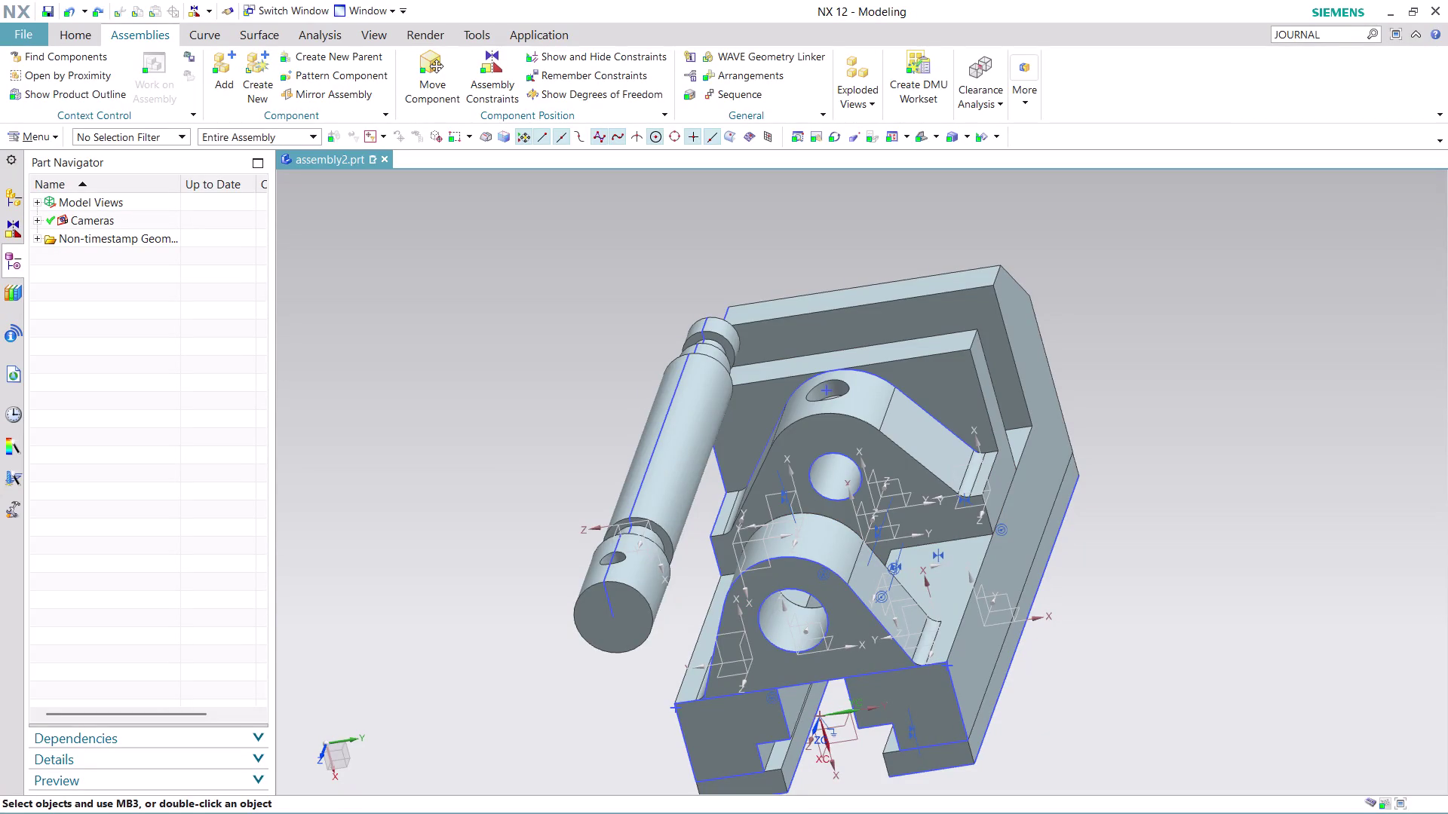
Create a new blank Model part, model8, and bring up the Open dialog.
click(24, 28)
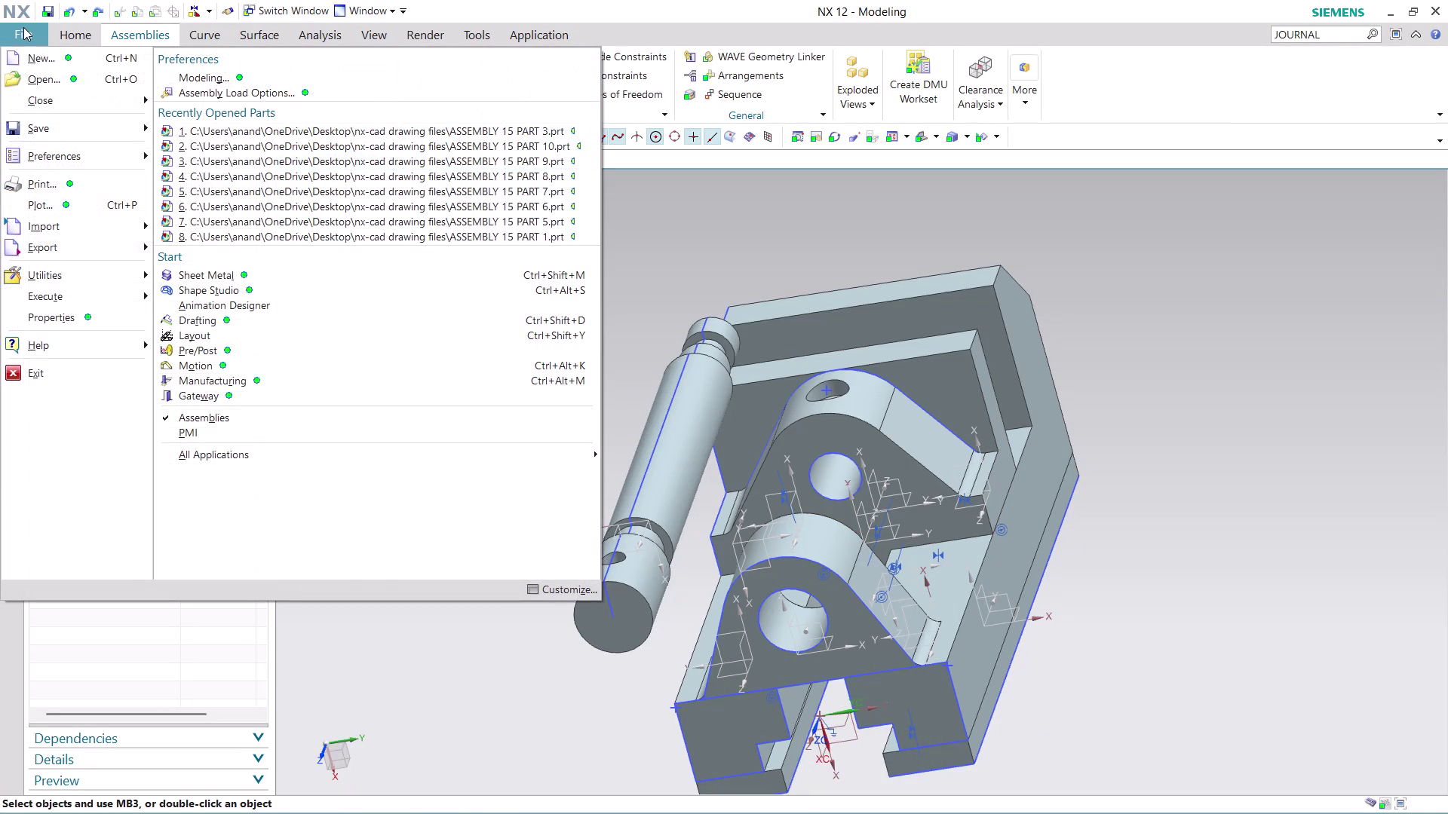
click(53, 63)
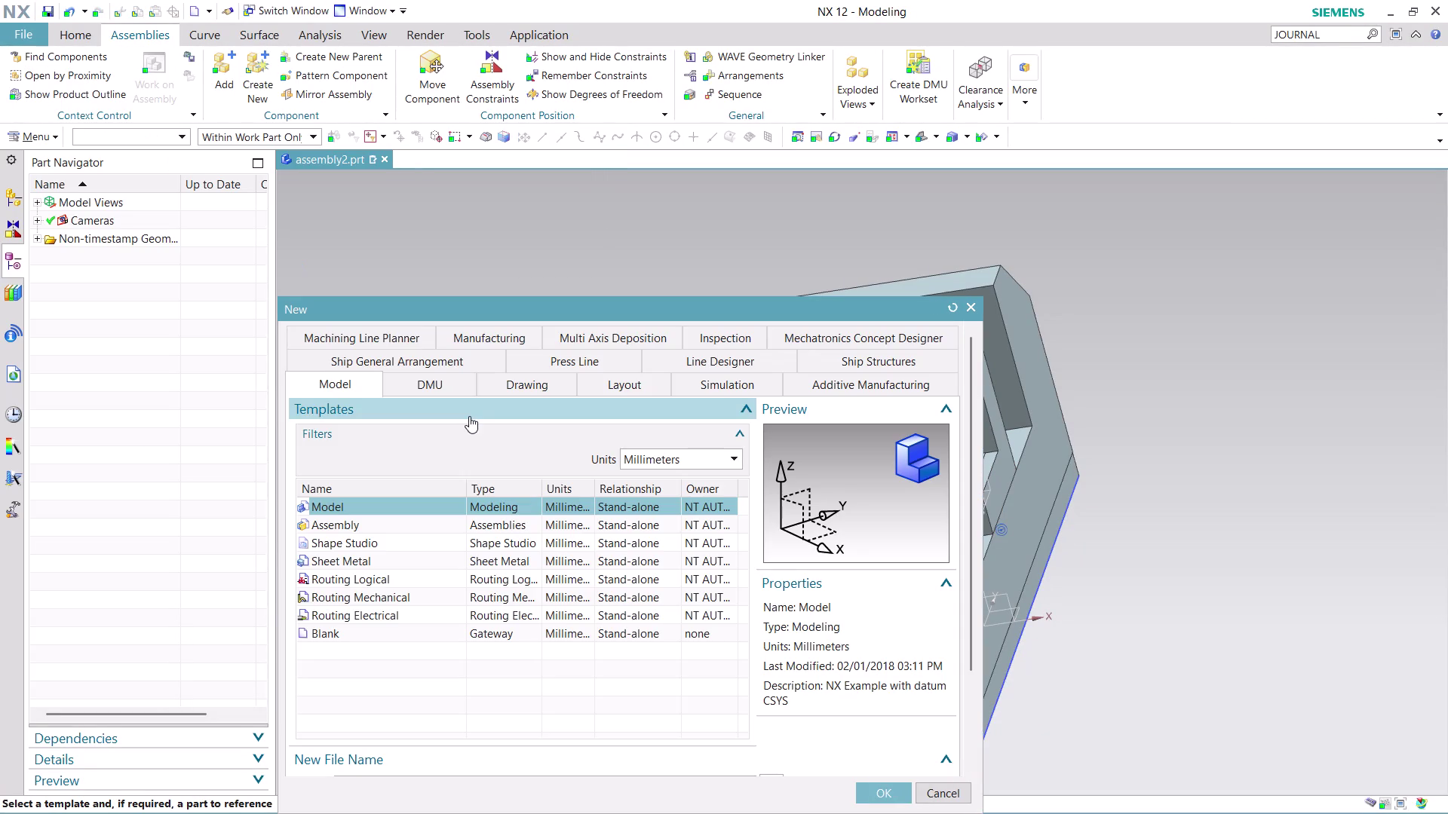
click(888, 791)
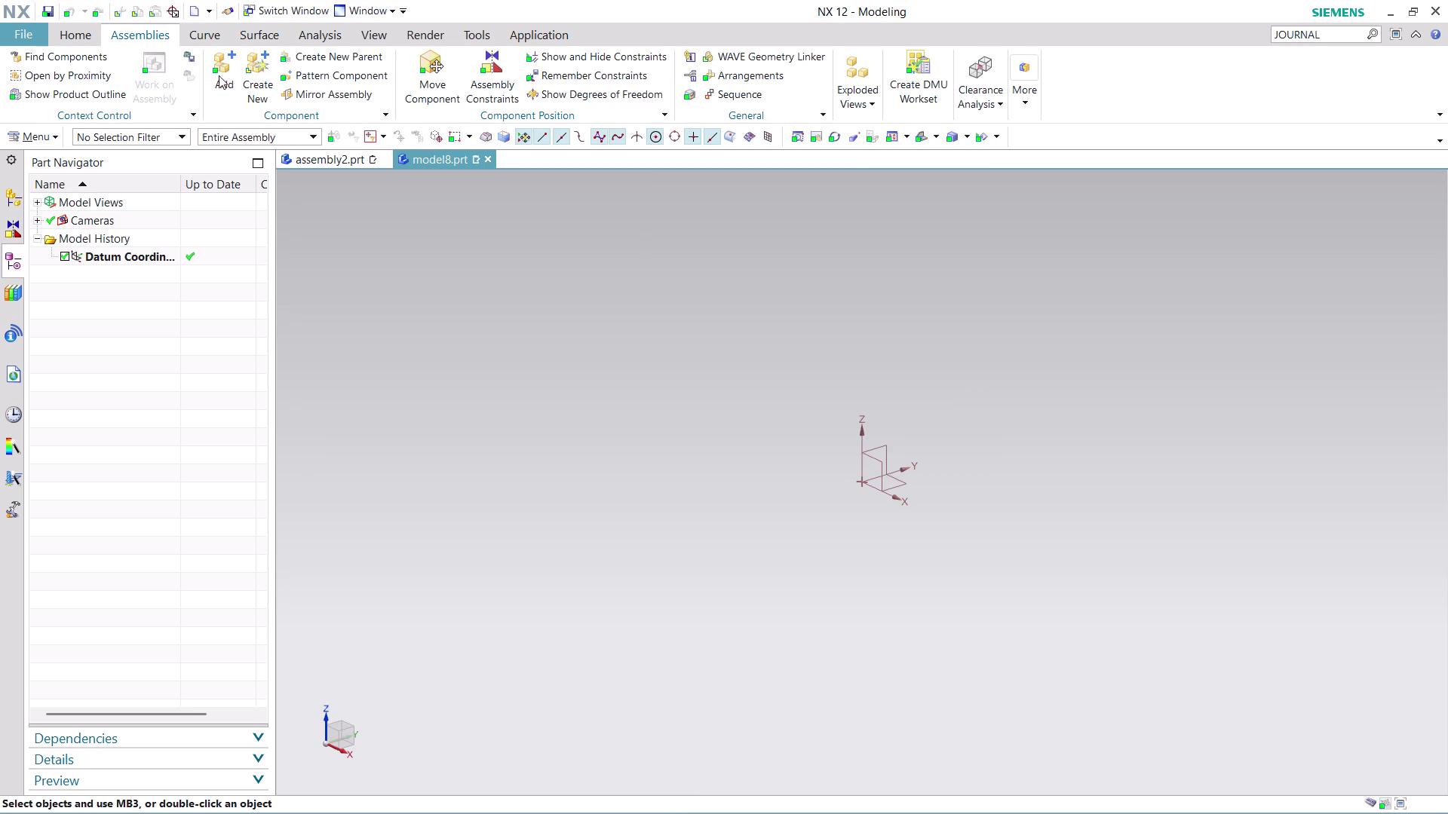
click(23, 39)
click(85, 80)
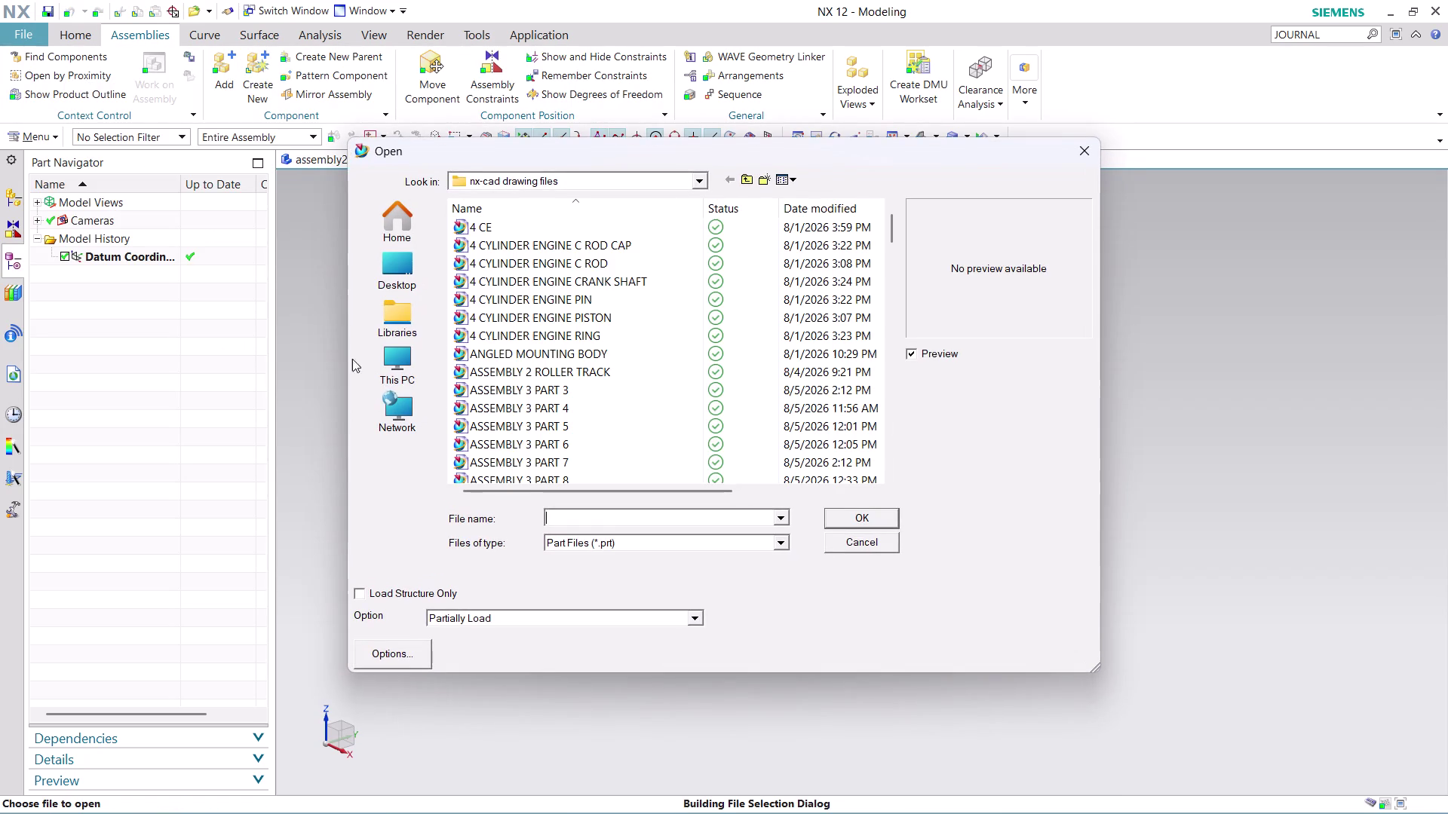
Open ASSEMBLY 15 PART 2 and select Sketch (3) in its feature history.
scroll(down, 3)
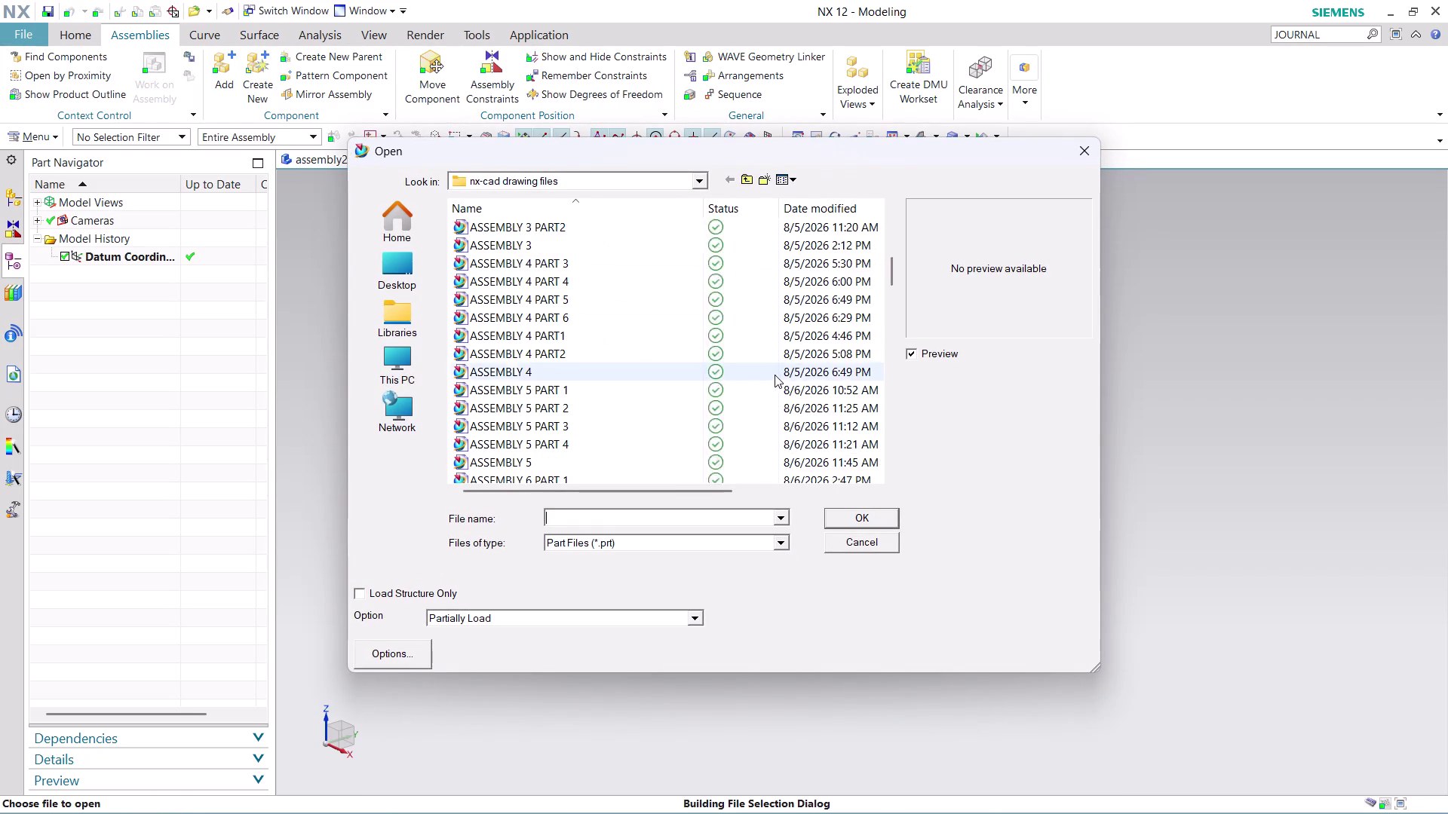
scroll(down, 3)
scroll(down, 3)
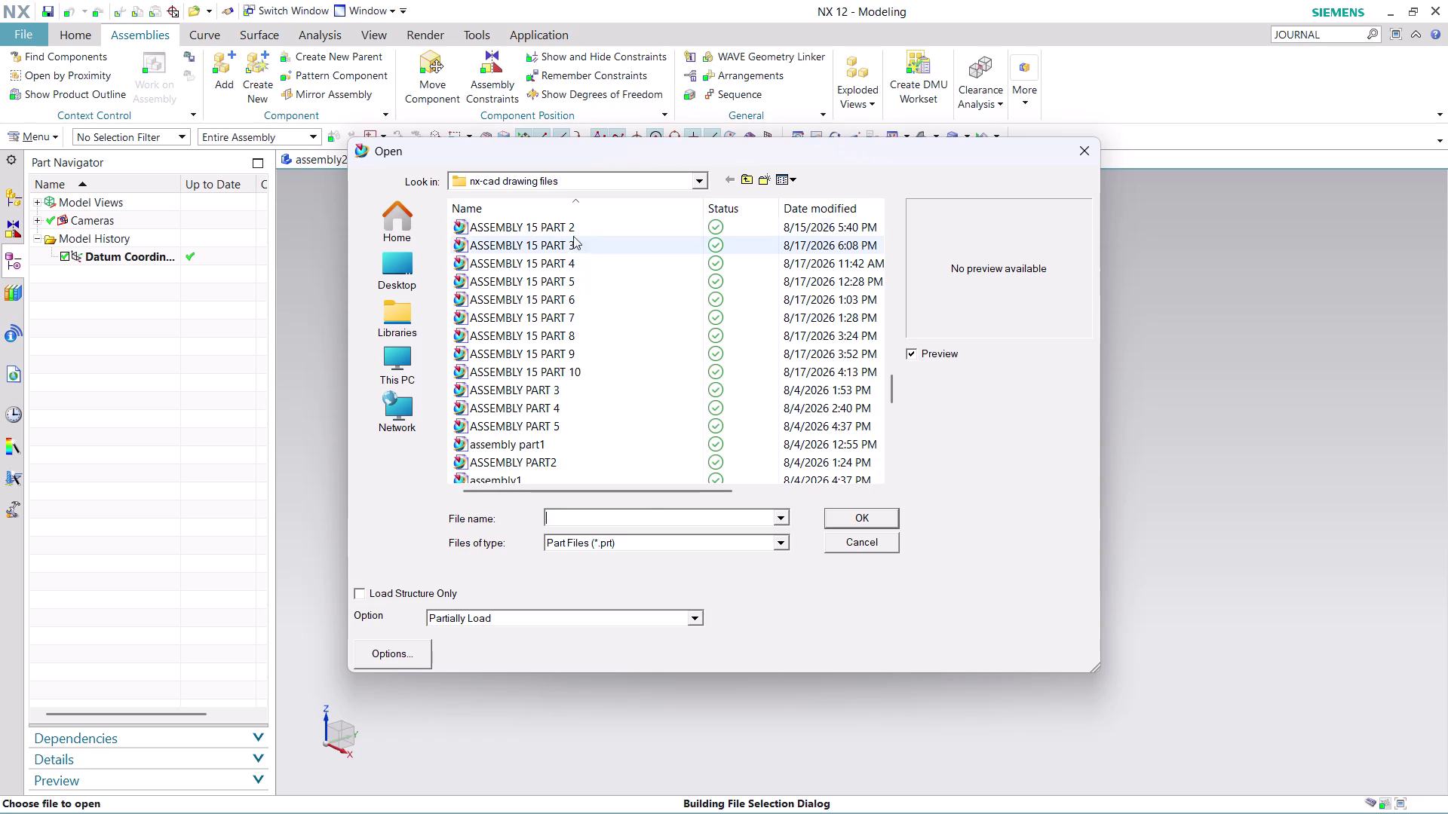
click(578, 227)
click(864, 523)
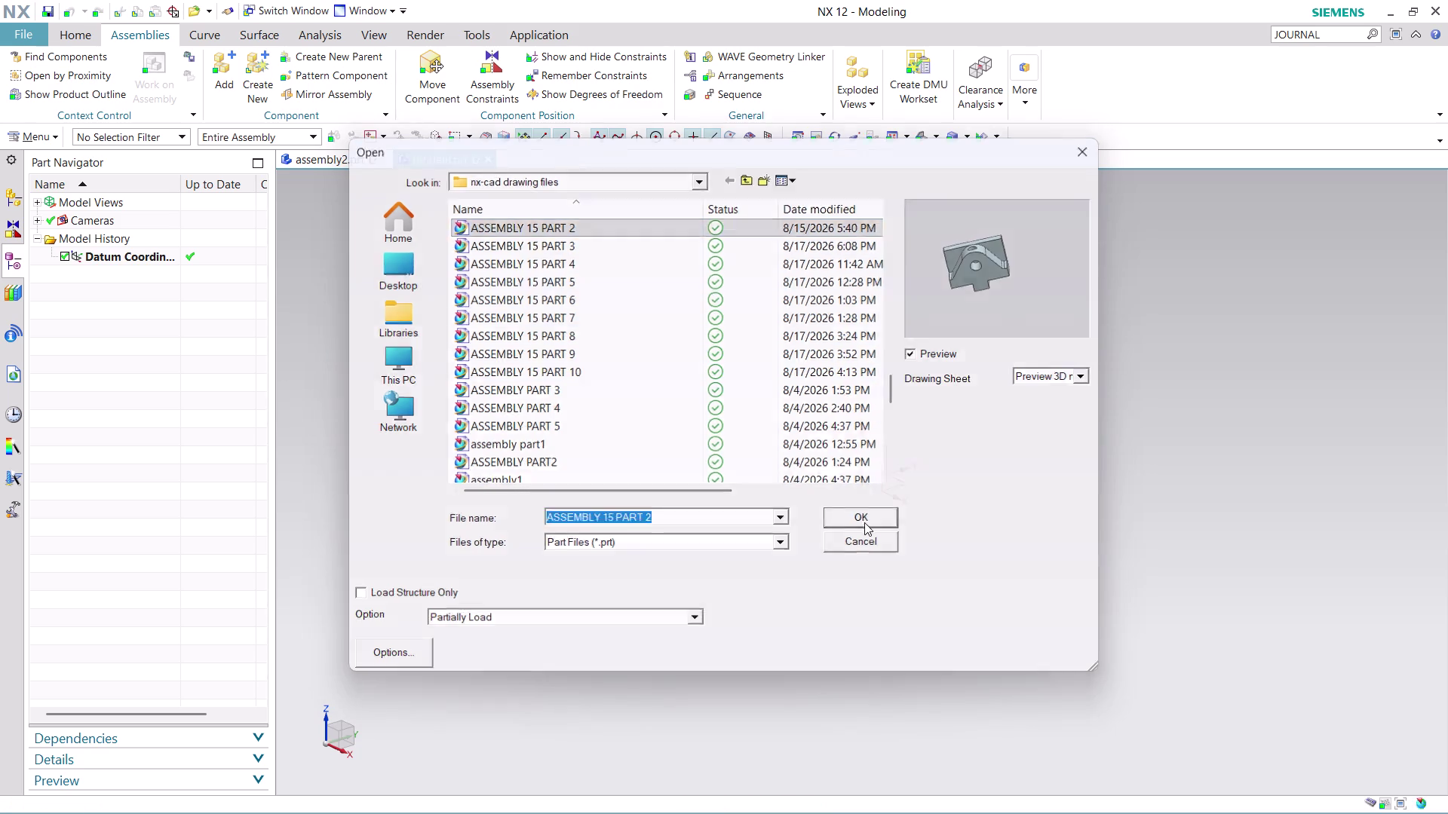
click(730, 464)
scroll(up, 3)
scroll(down, 3)
click(118, 327)
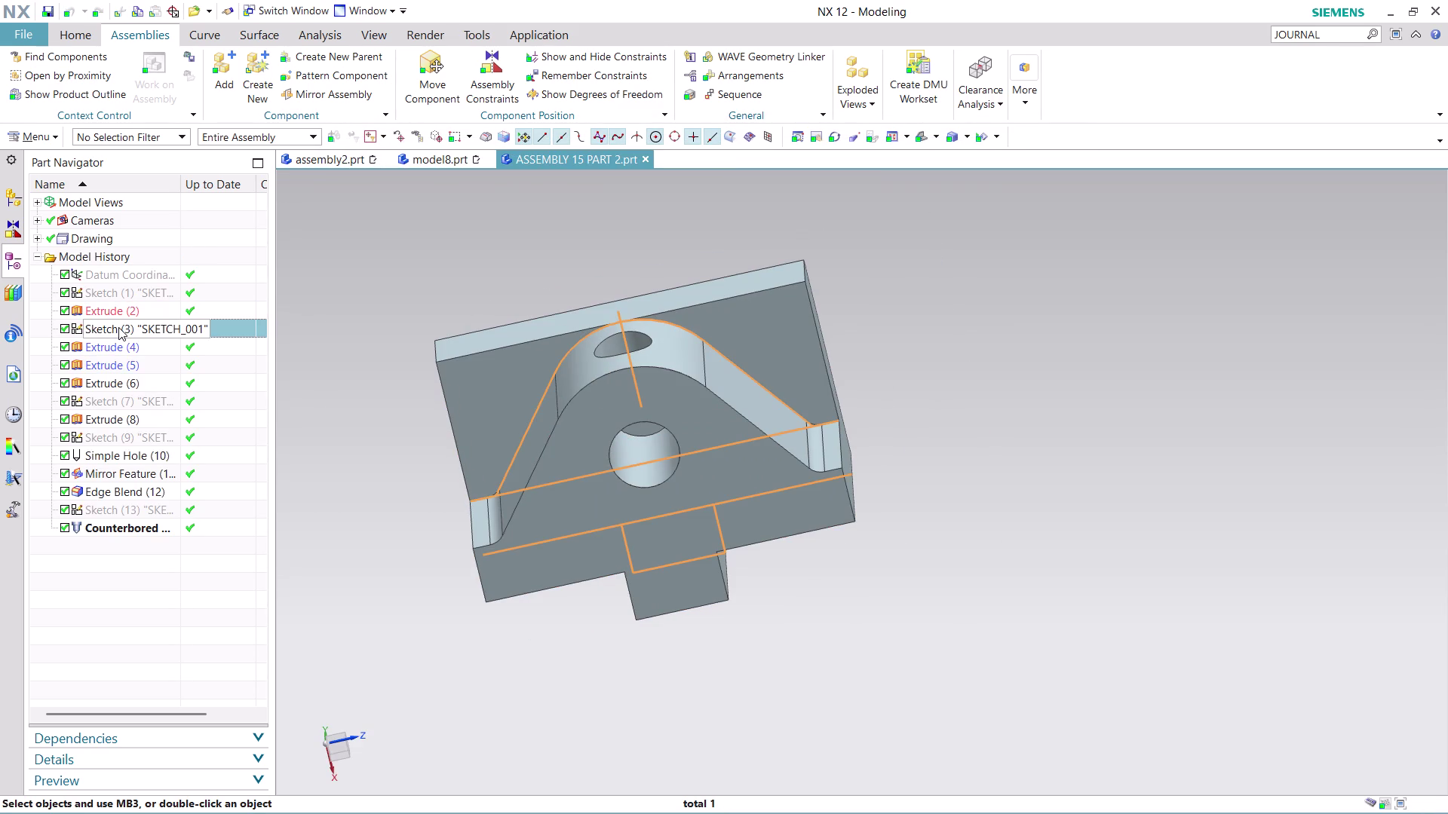
Edit the lug part's Sketch (3) and start Rapid Dimension on its arc.
right_click(118, 328)
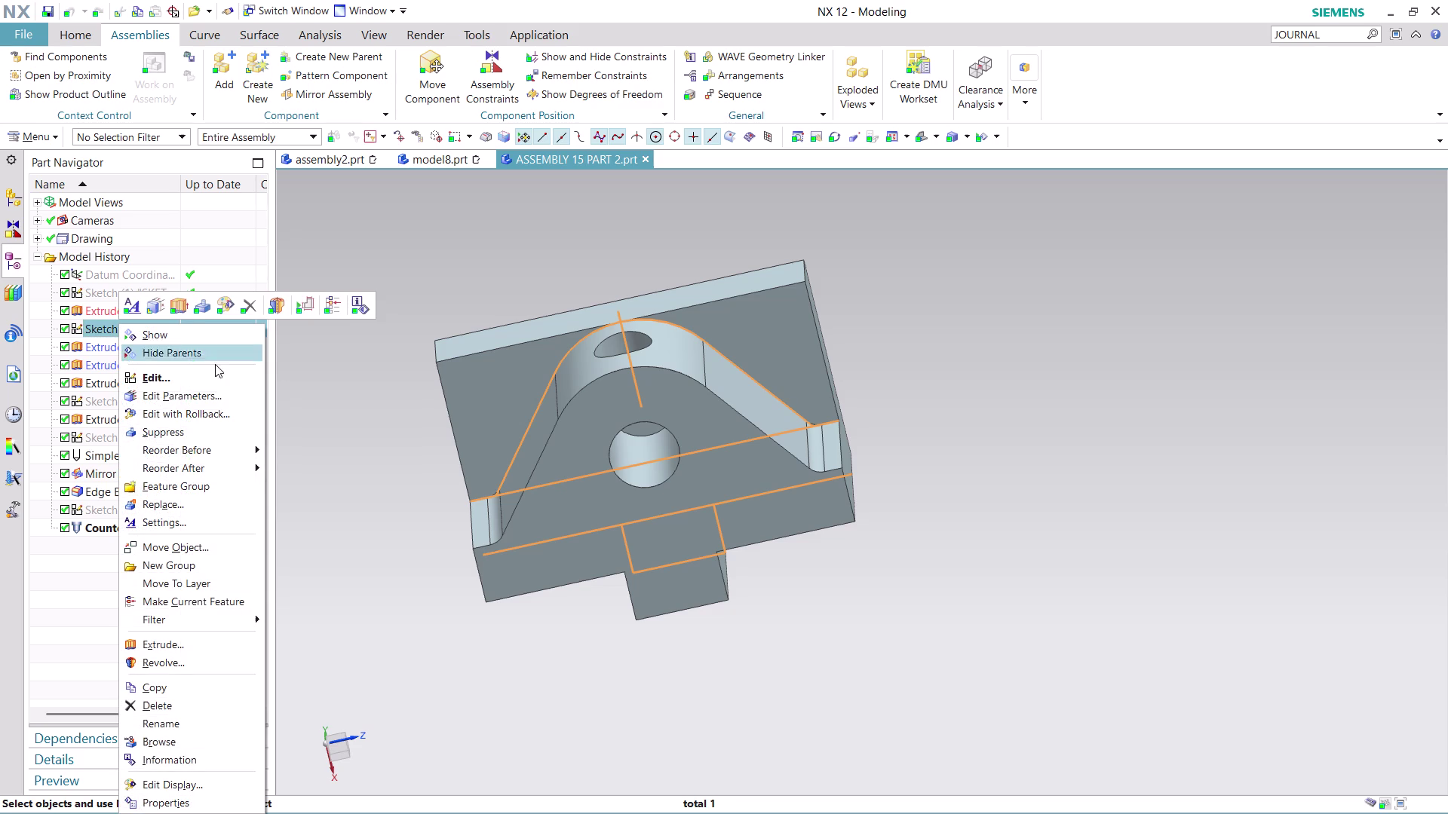
click(206, 417)
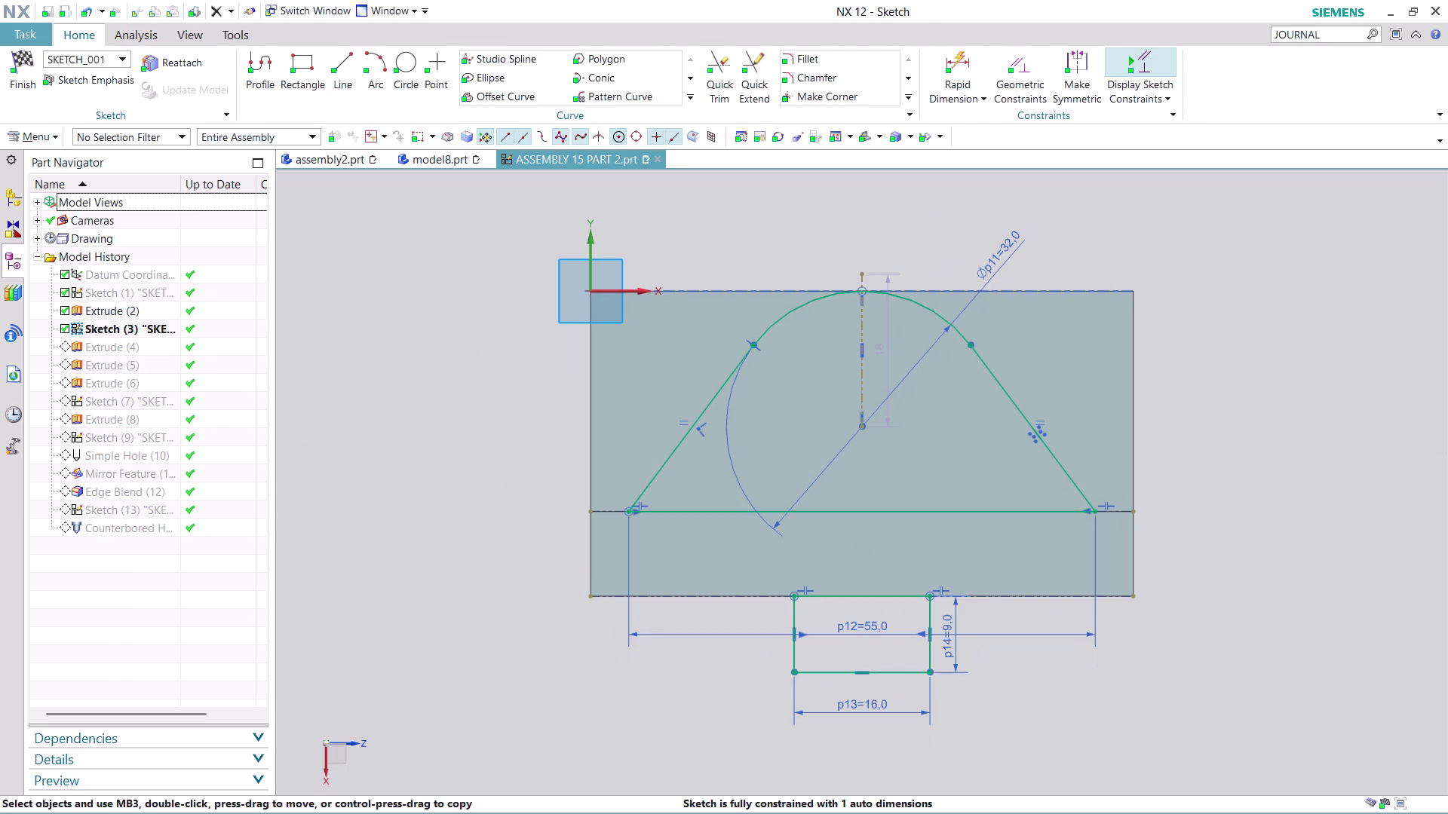
scroll(up, 3)
scroll(down, 3)
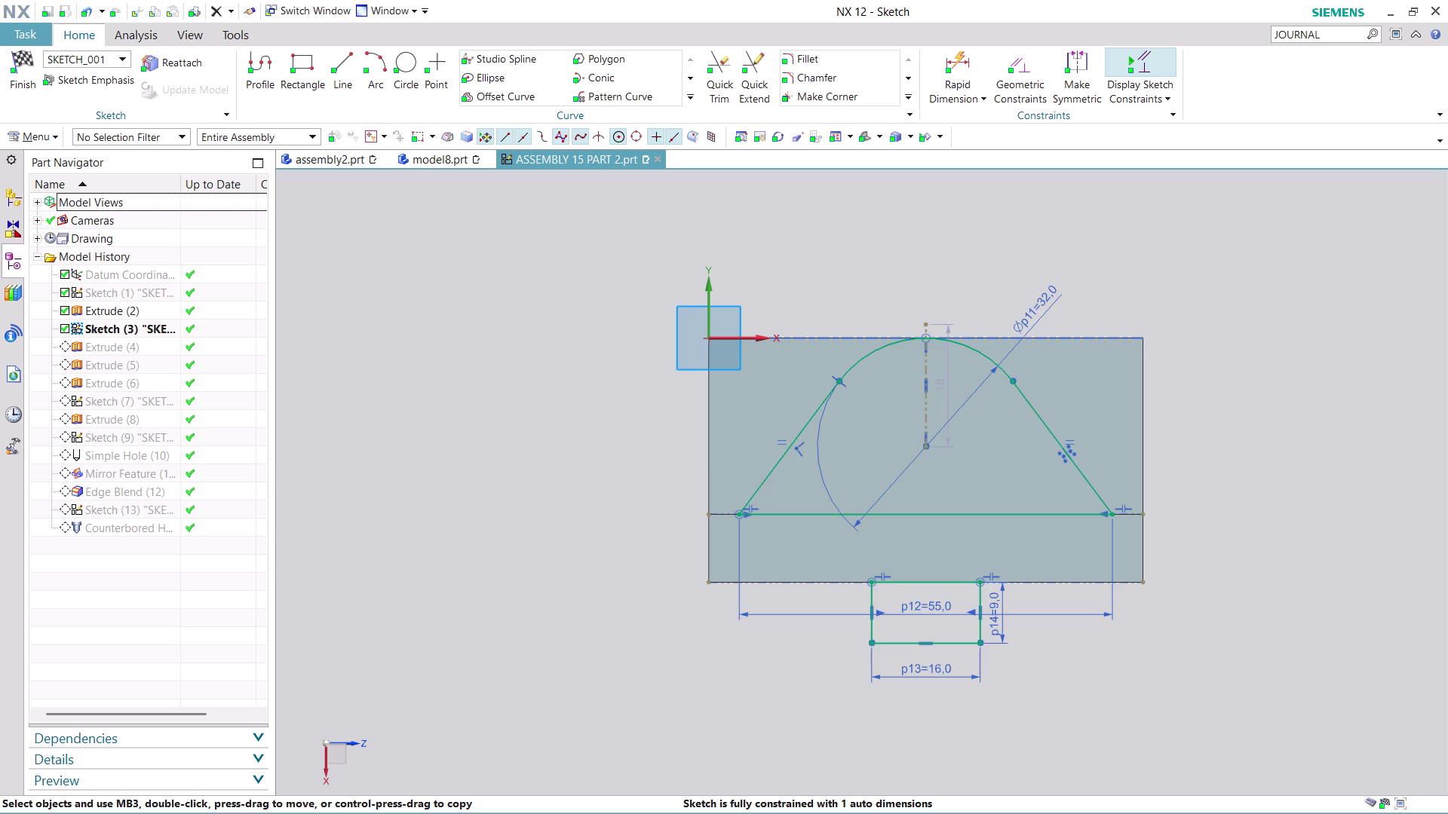
click(952, 71)
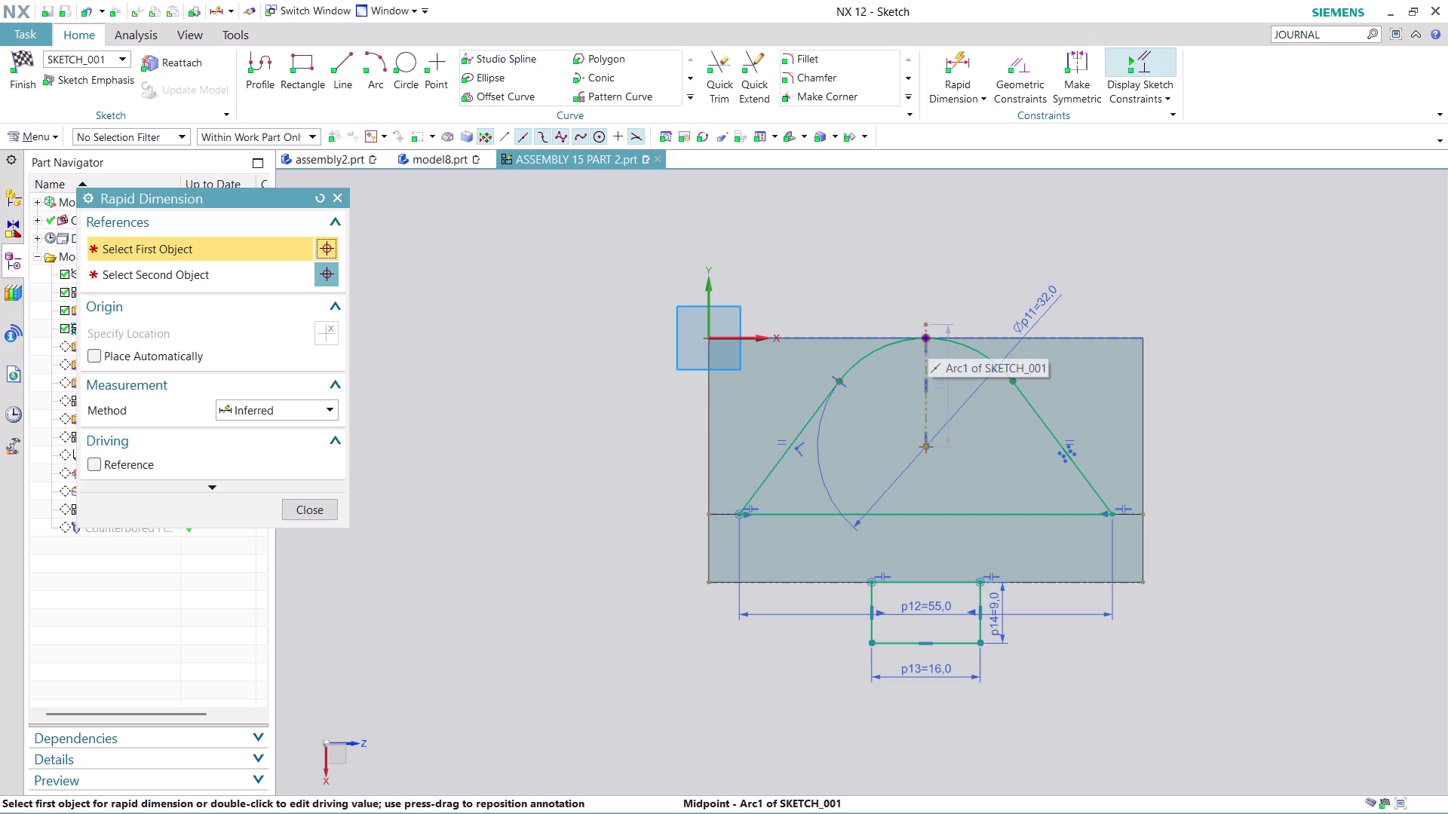
Add a trial 36 mm height dimension from the arc's top point to the bottom edge.
click(928, 339)
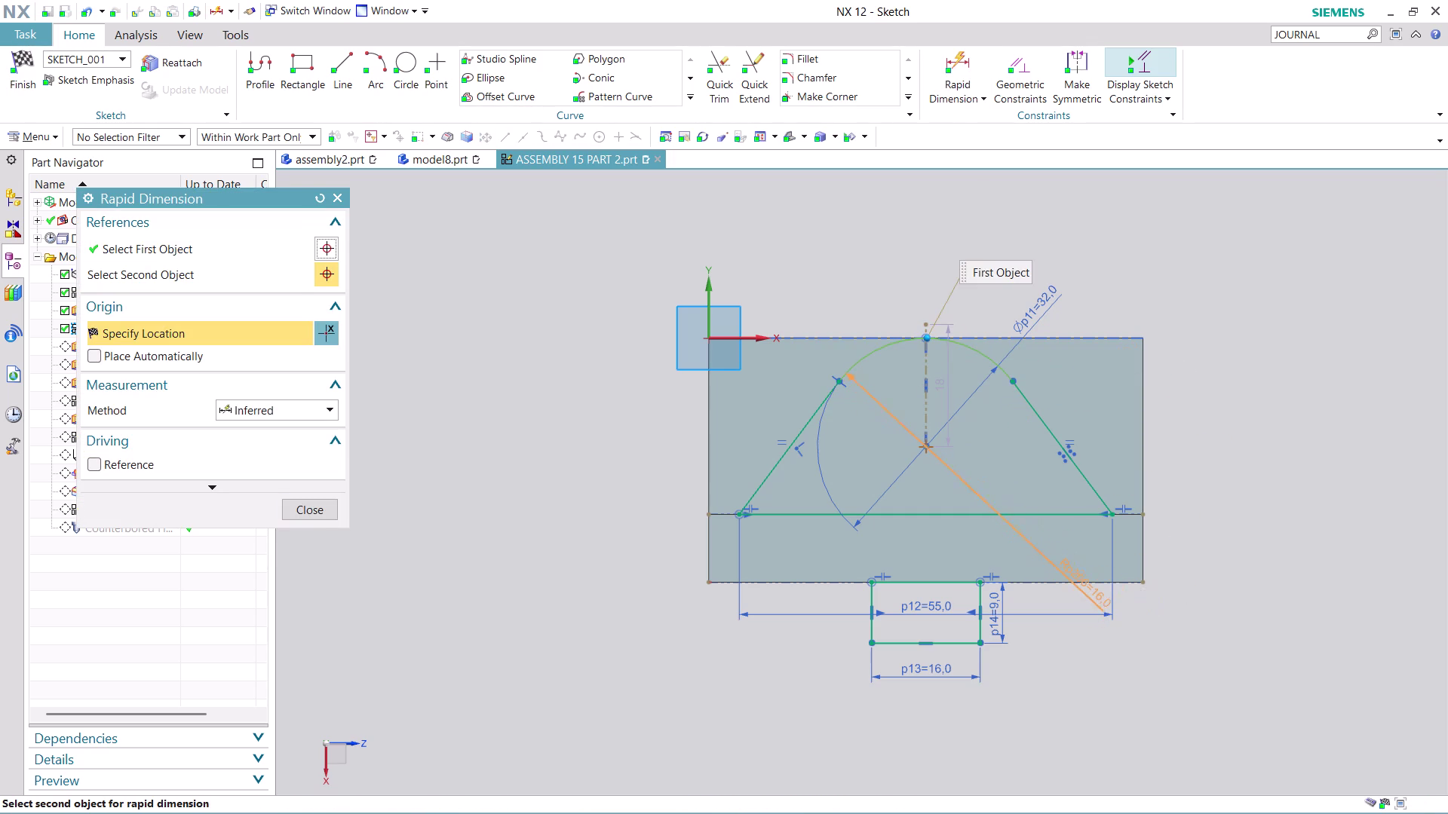
click(1091, 582)
click(1297, 482)
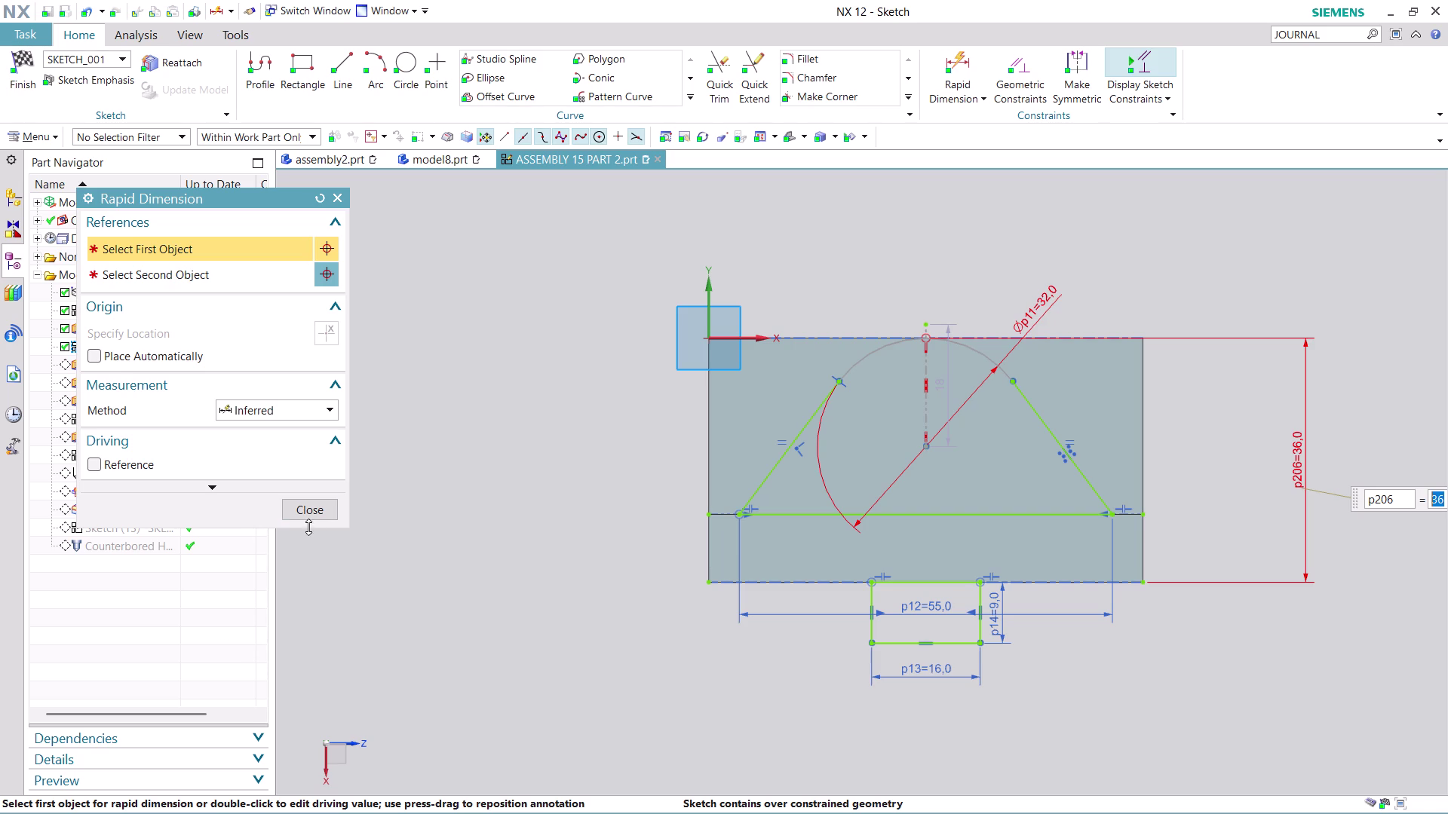
click(308, 507)
Delete the over-constraining 36.0 dimension and acknowledge the deletion message.
right_click(1293, 462)
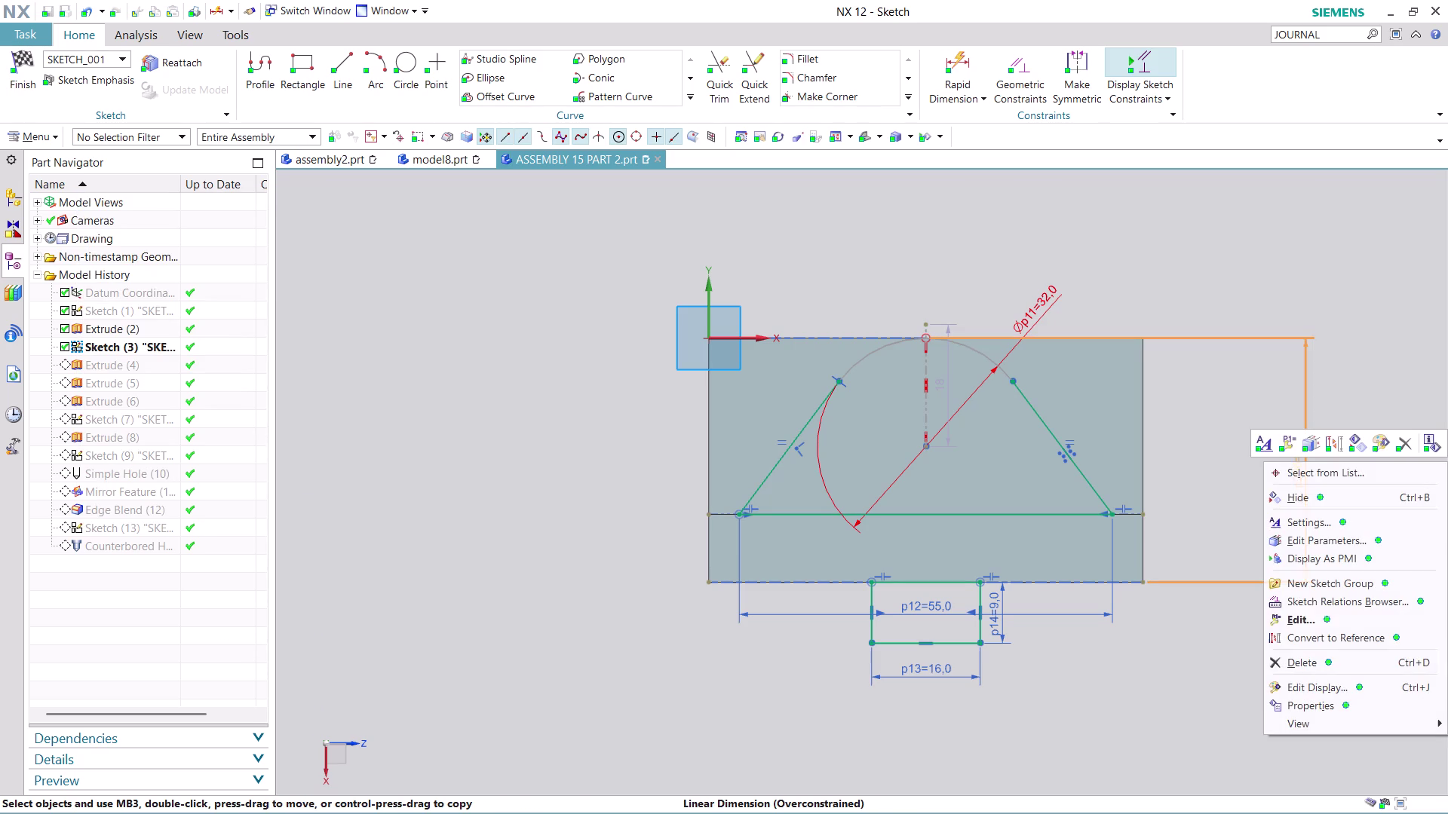
click(1310, 663)
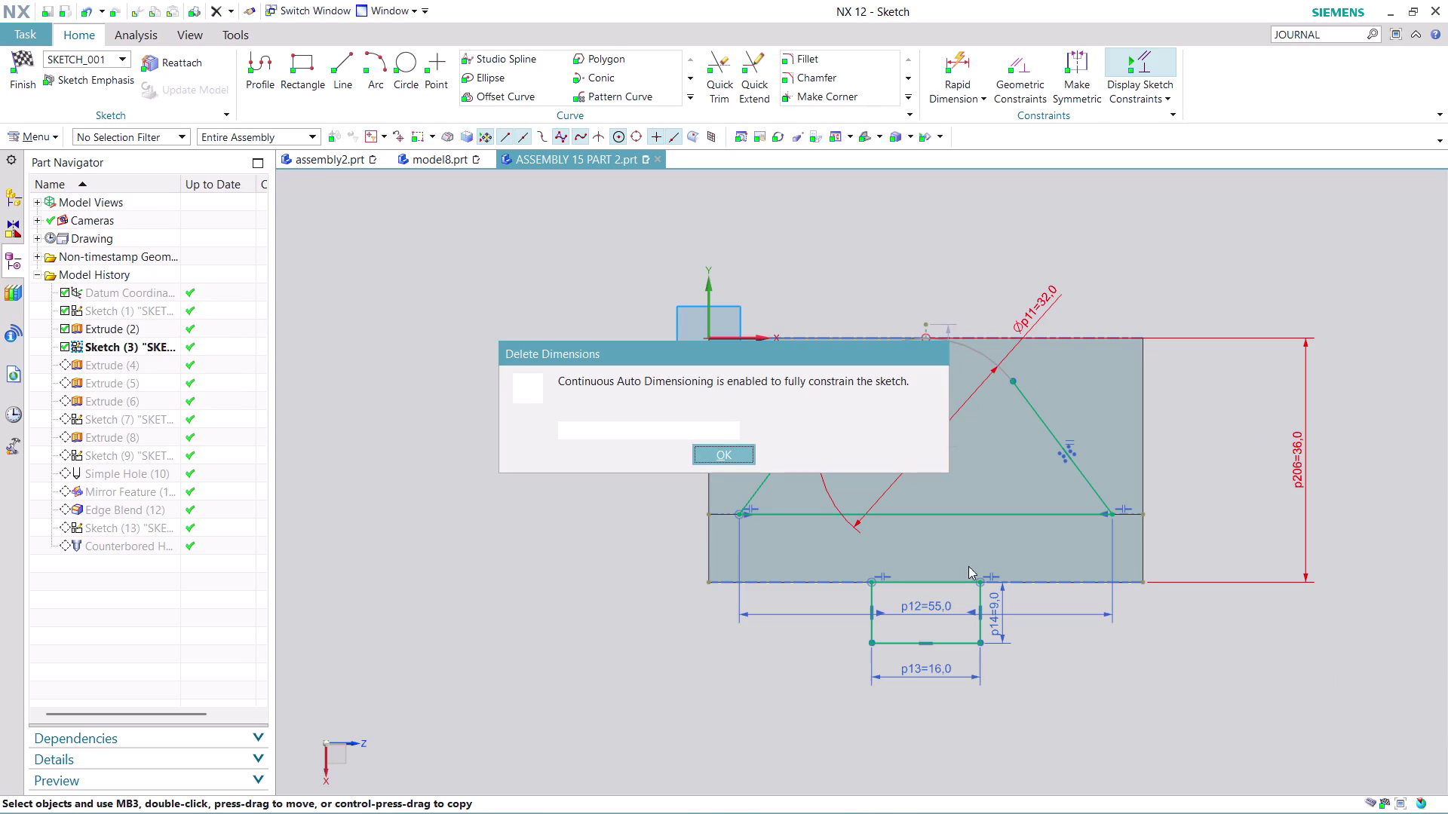
click(730, 452)
scroll(down, 3)
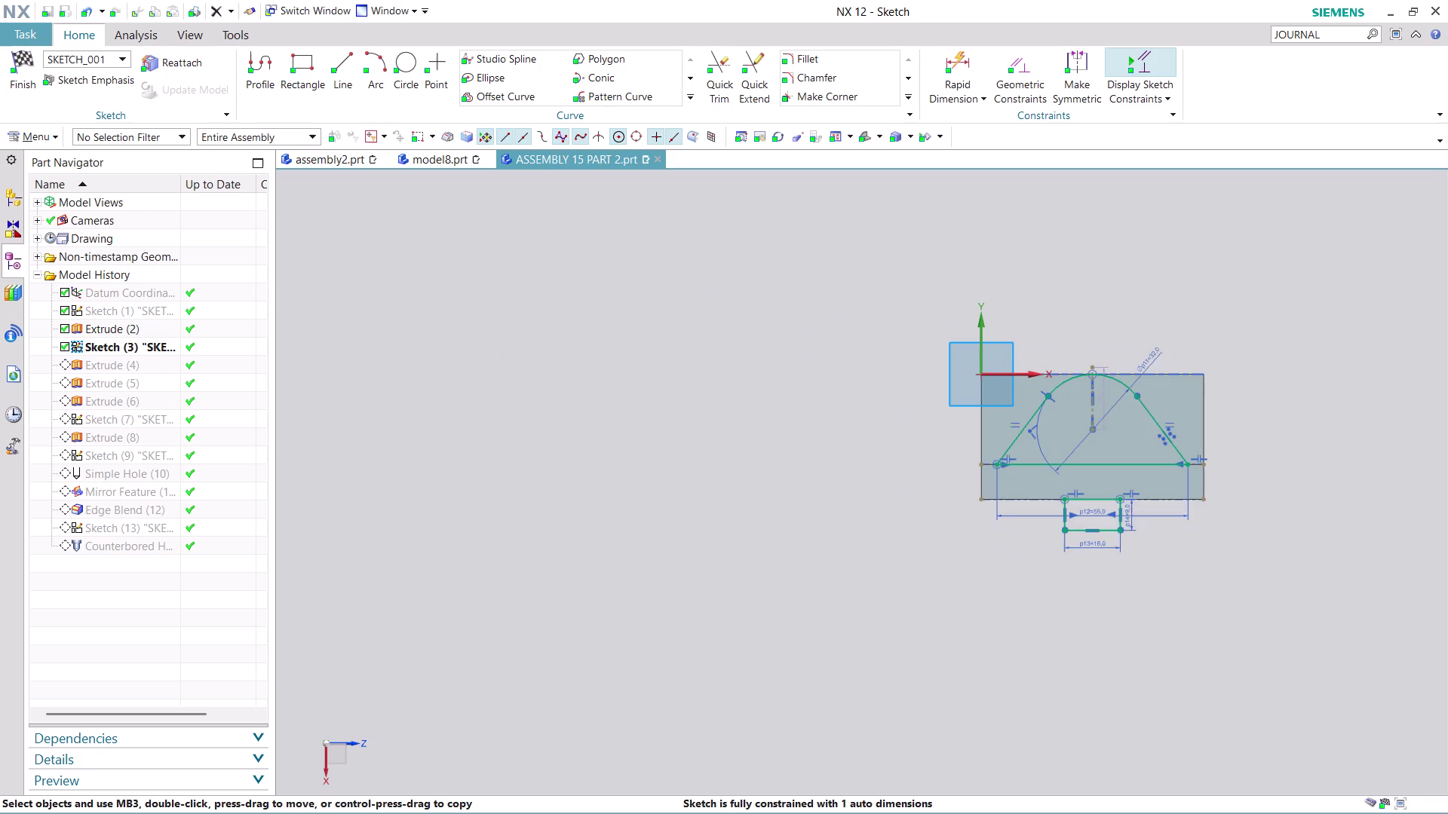
Orbit Sketch (3) briefly, then finish it to return to the updated lug solid.
middle_drag(1257, 405, 1239, 385)
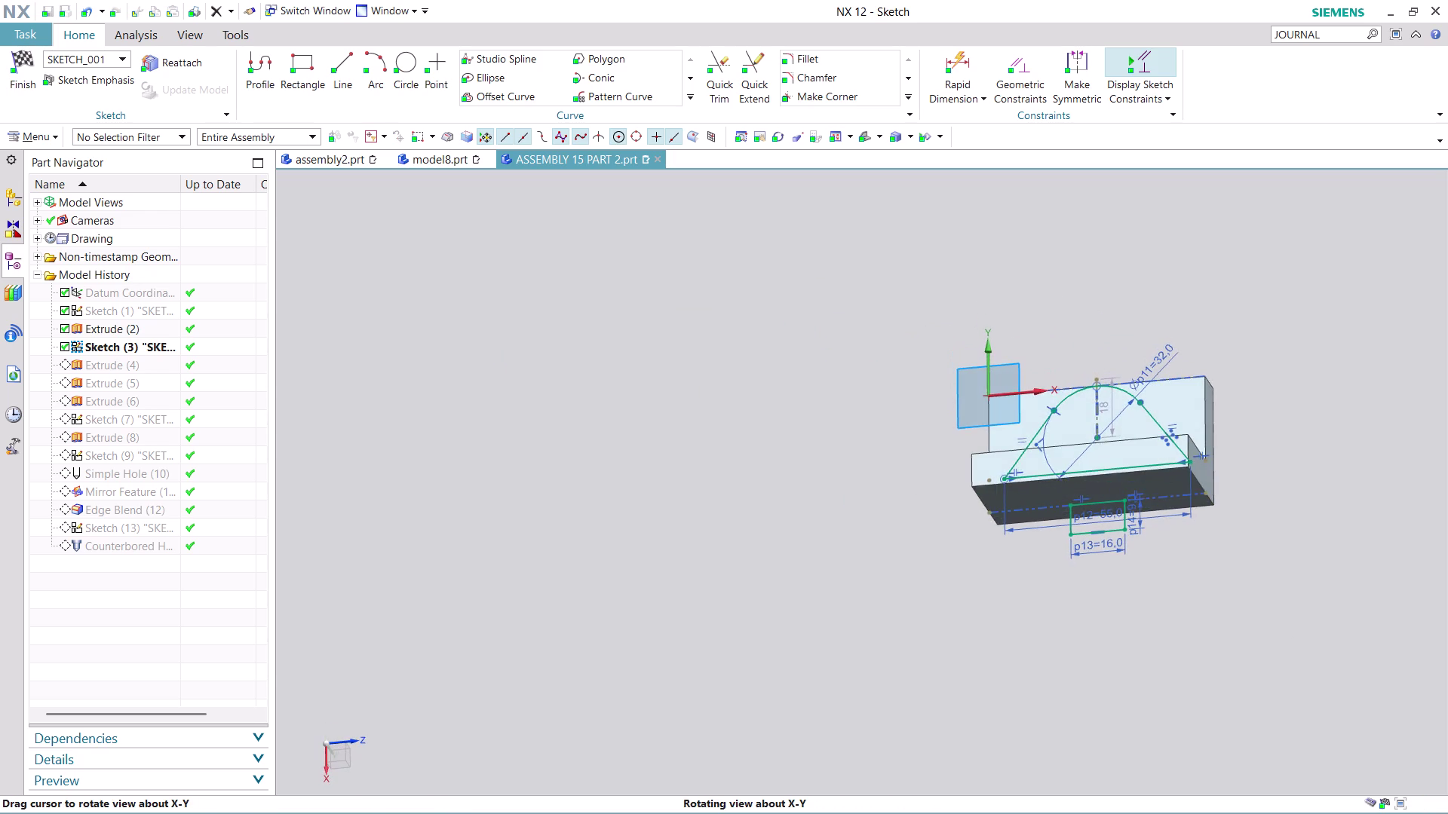
middle_drag(1239, 385, 1242, 408)
scroll(up, 3)
scroll(up, 3)
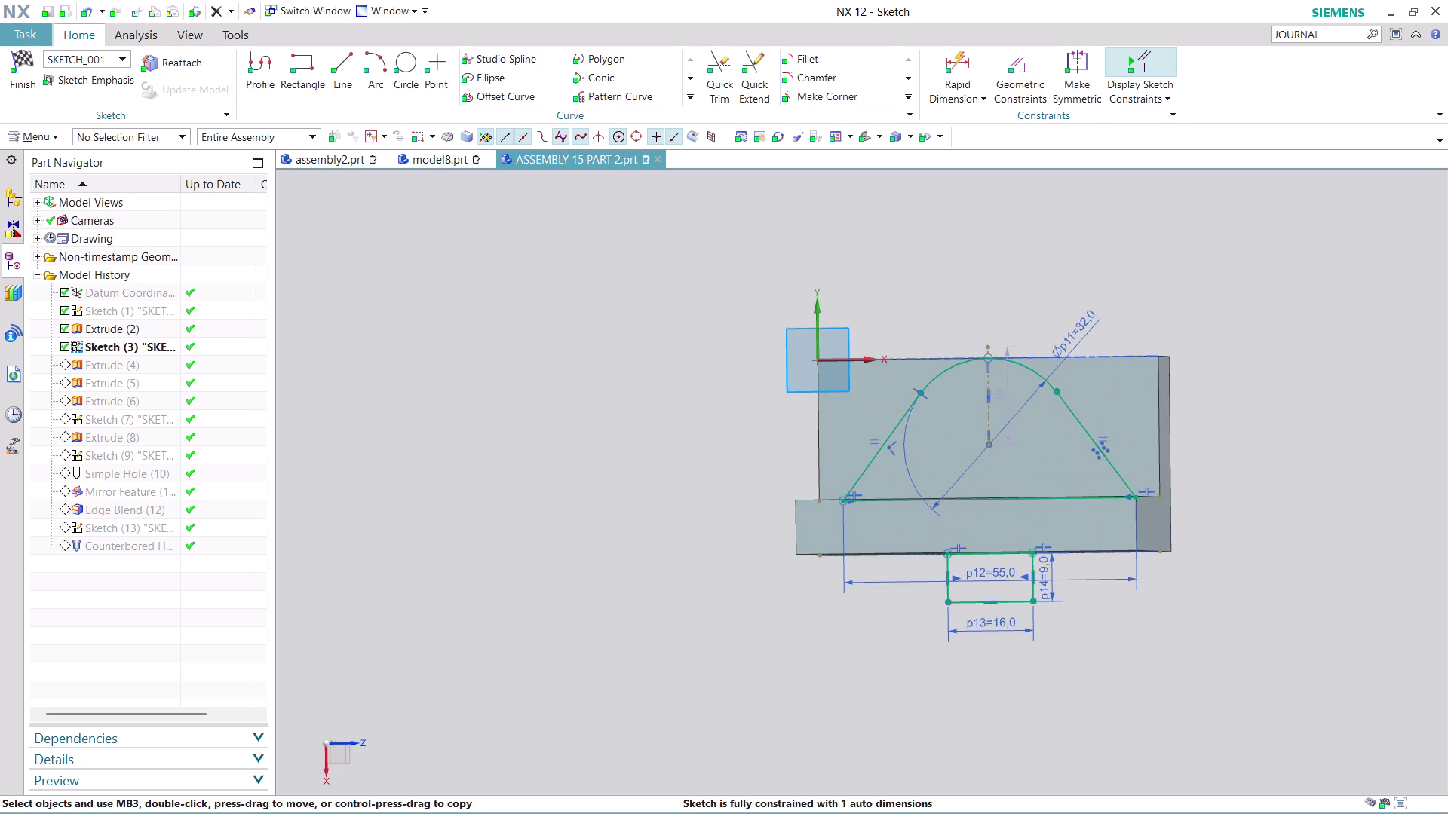
click(16, 95)
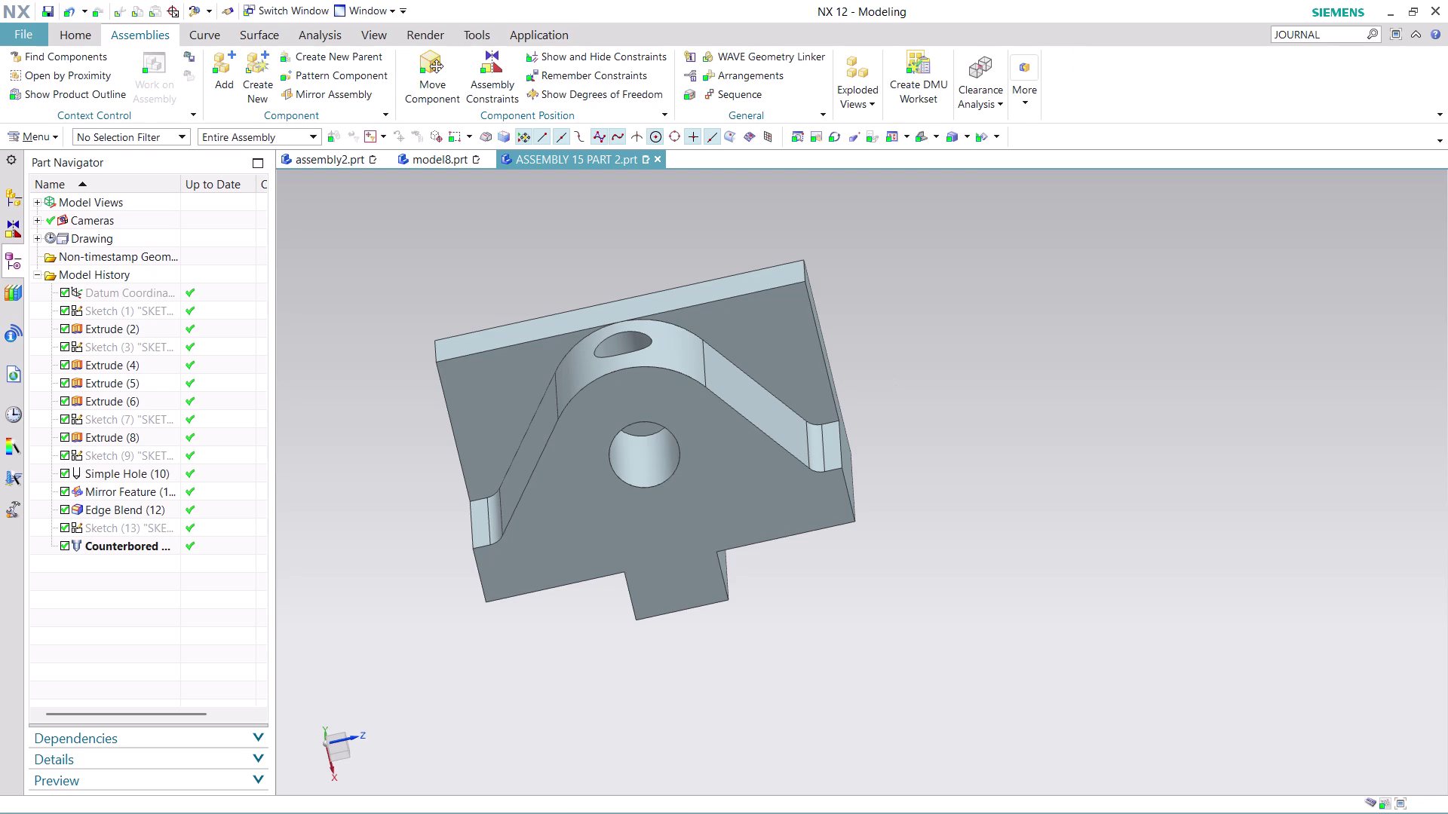
Return to assembly2 and orbit to inspect the base block, updated lug and pin.
click(313, 157)
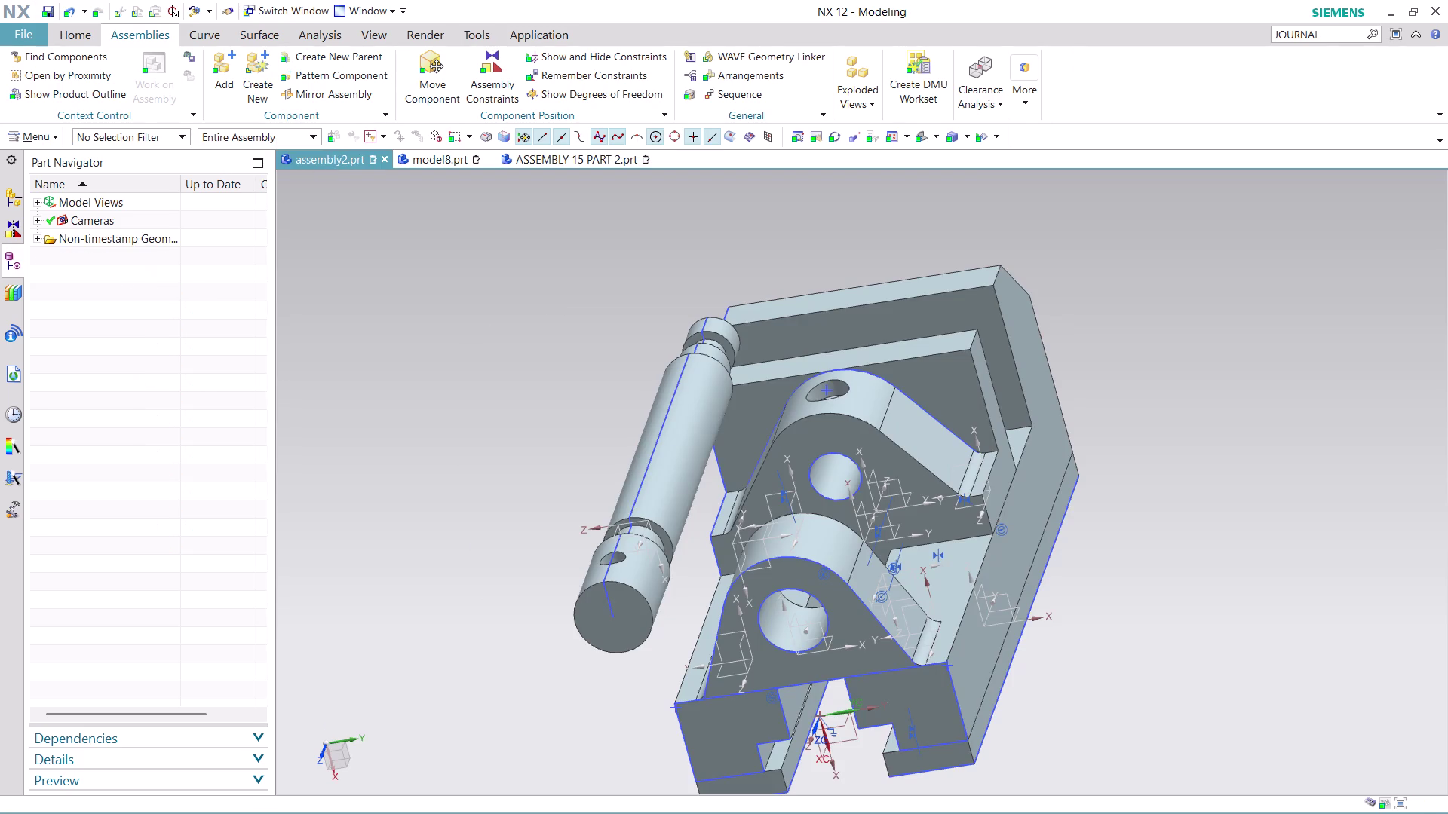
middle_drag(1079, 648, 1083, 602)
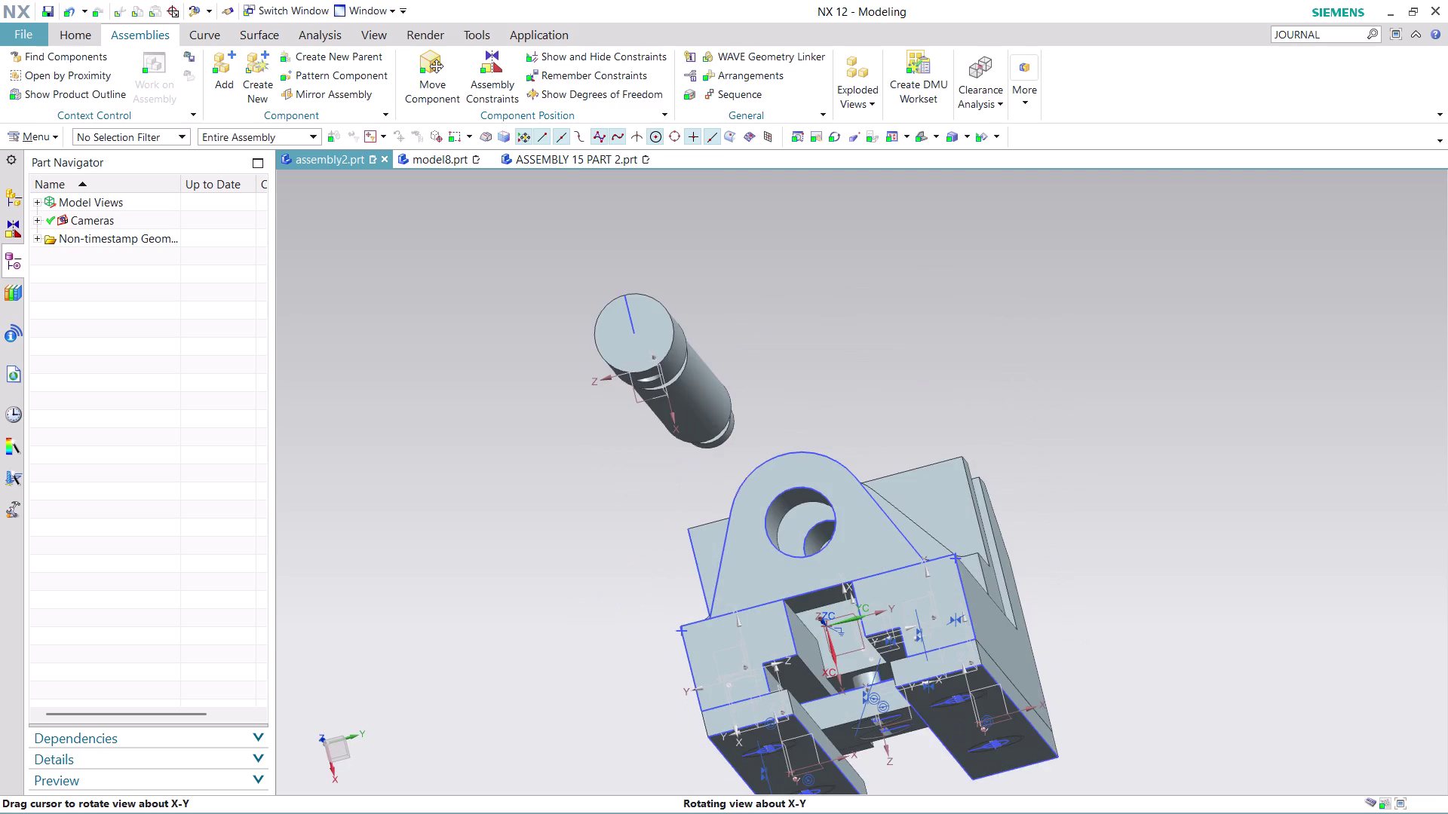
middle_drag(1083, 602, 1086, 602)
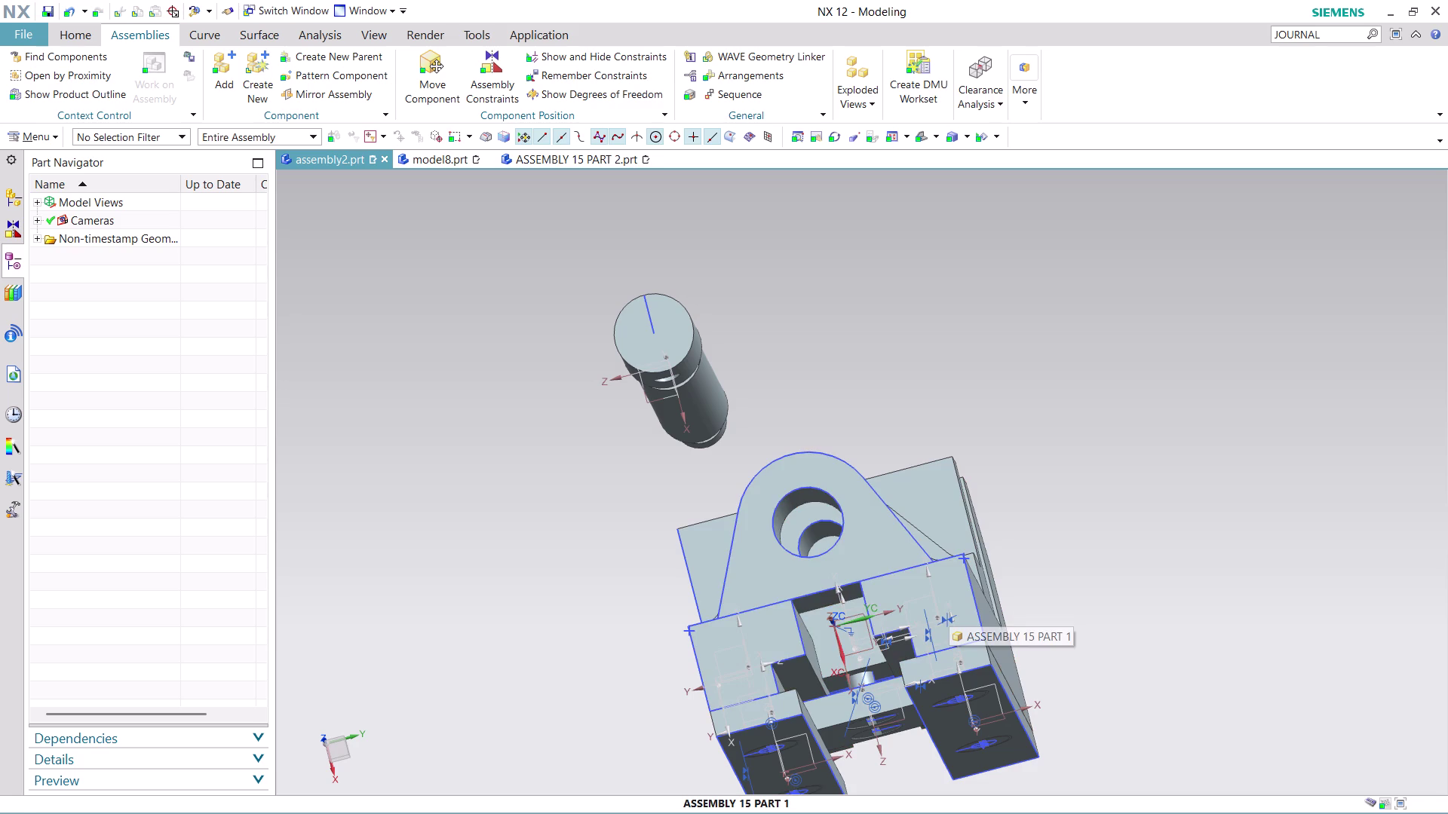
middle_drag(1077, 435, 1073, 423)
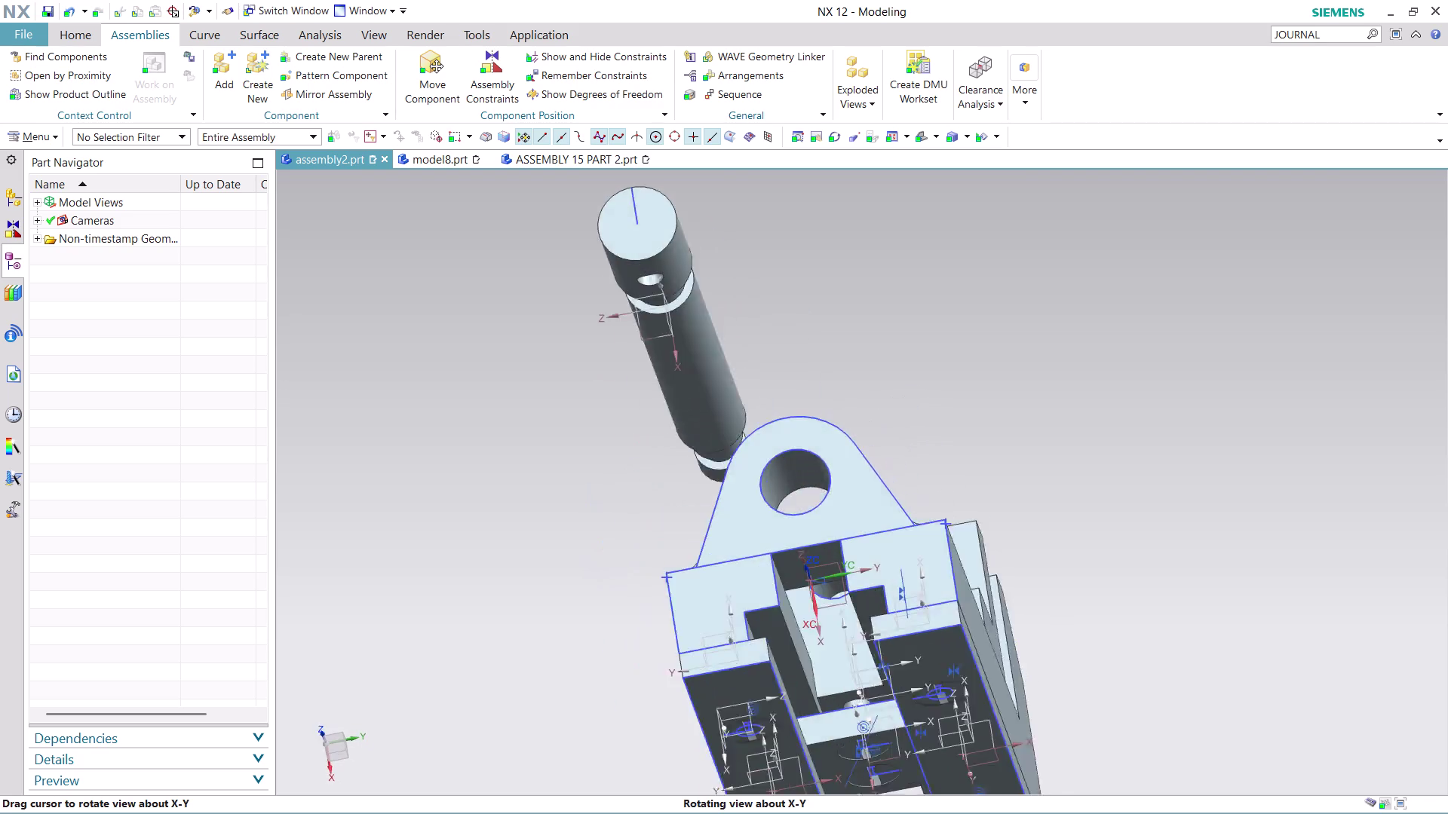
middle_drag(1074, 424, 1074, 458)
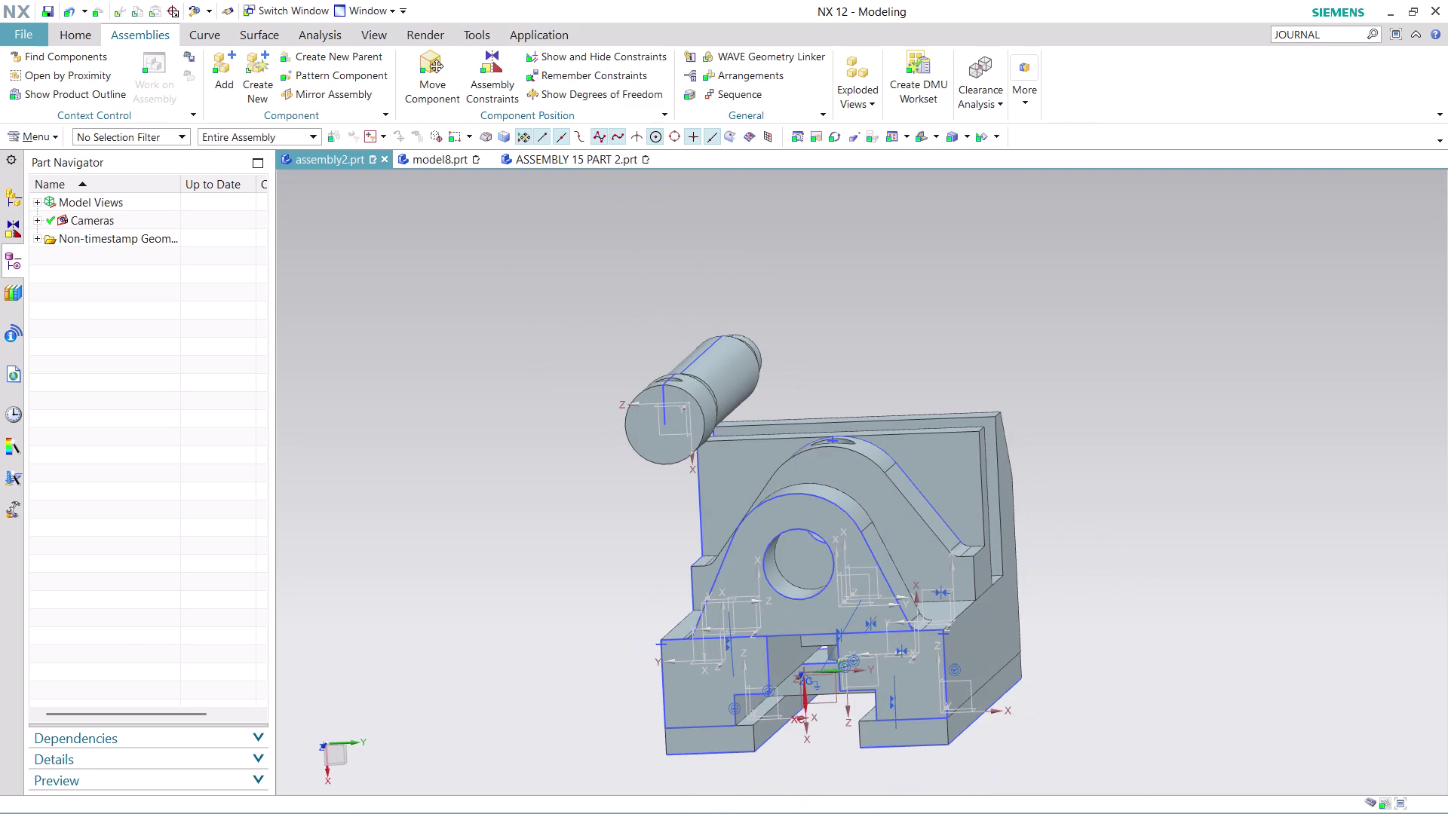